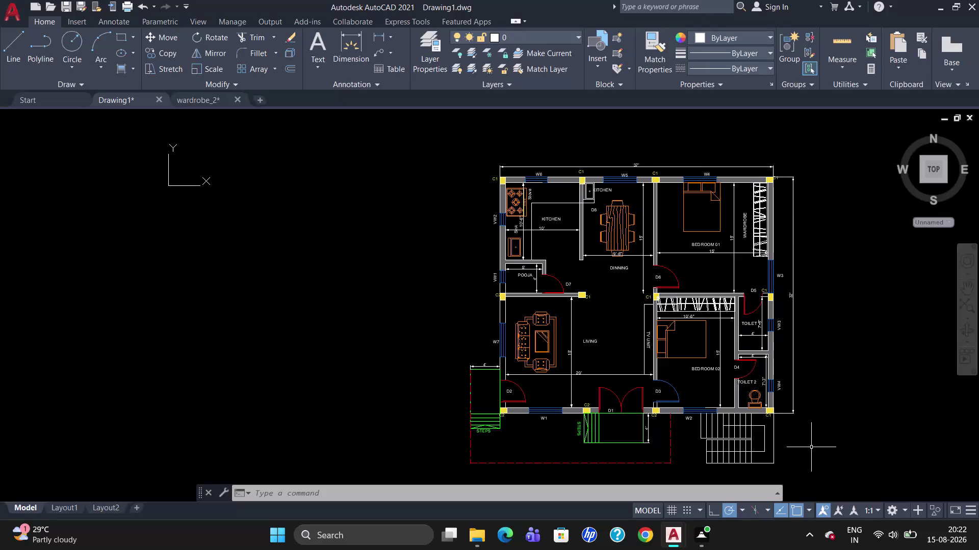
Start saving the drawing under a new name and clear the old file name.
key(ctrl+s)
click(440, 379)
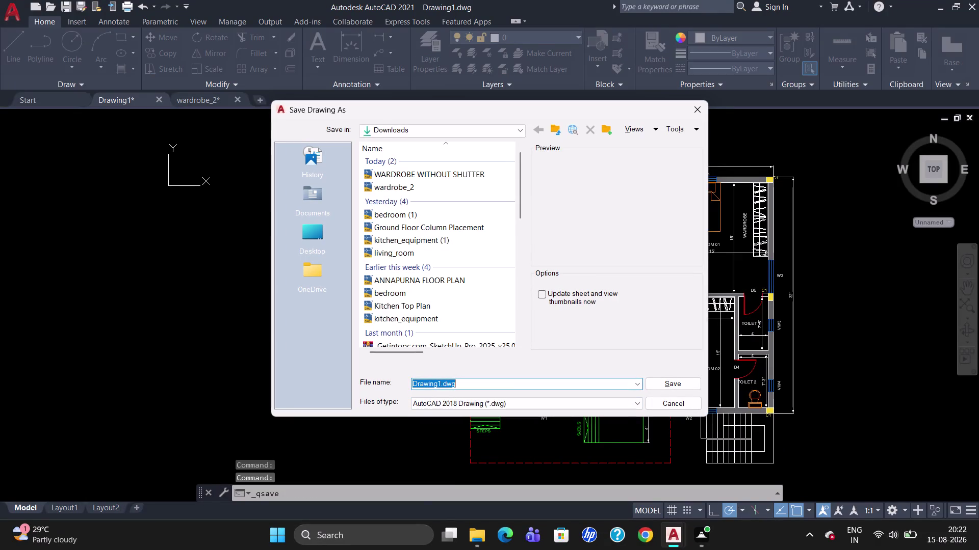
click(441, 384)
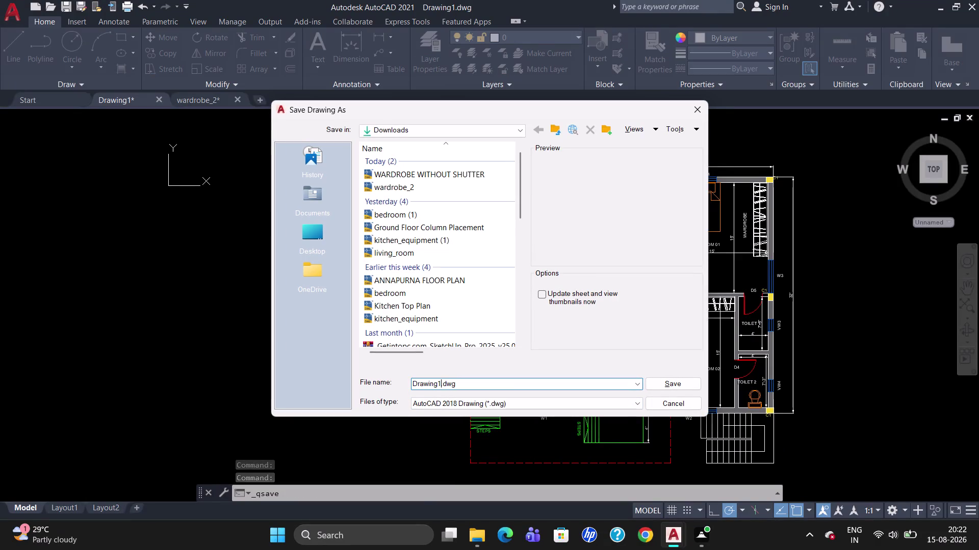
click(438, 384)
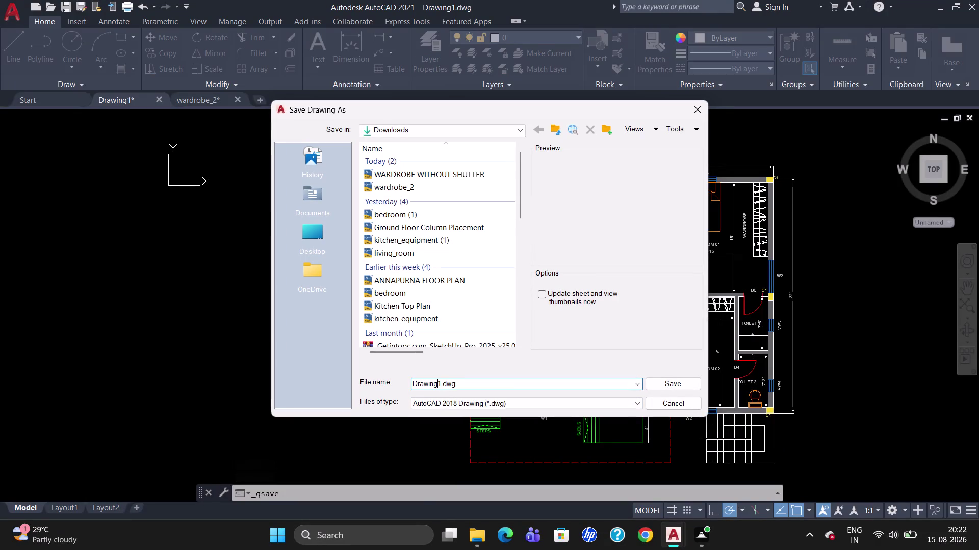
key(Right)
key(BackSpace)
key(BackSpace)
key(BackSpace)
key(c)
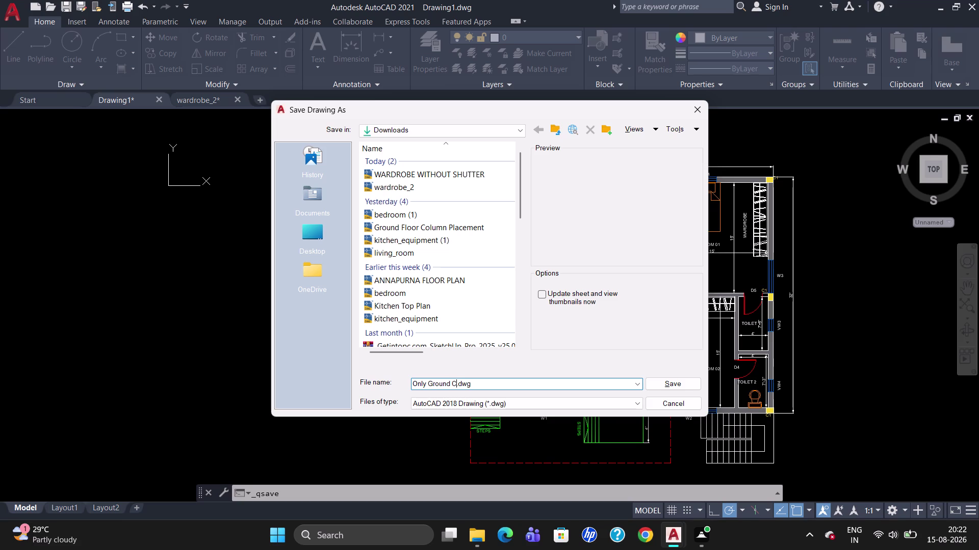
Save the drawing in Downloads as 'Only Ground Column Placement'.
text(n)
key(space)
key(p)
key(l)
text(aceme)
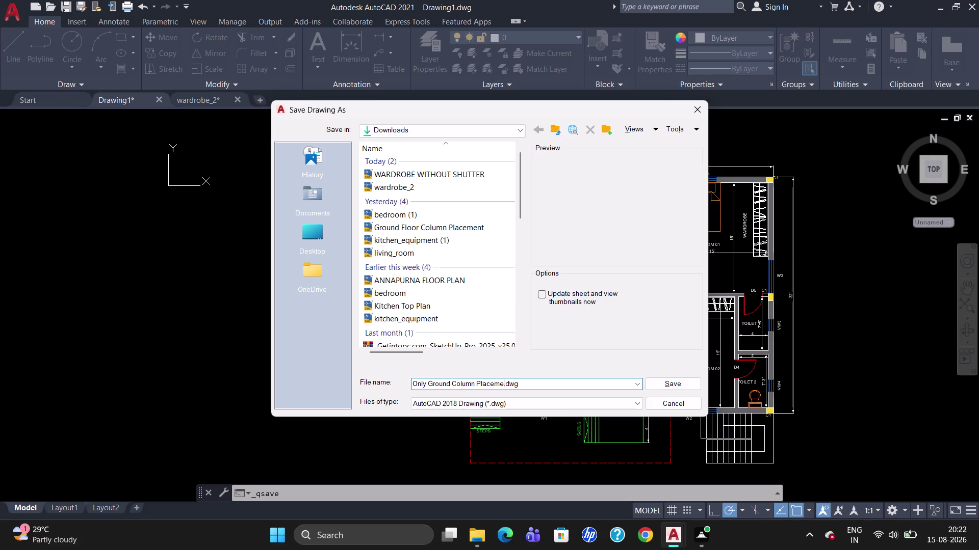
text(n)
key(t)
key(Return)
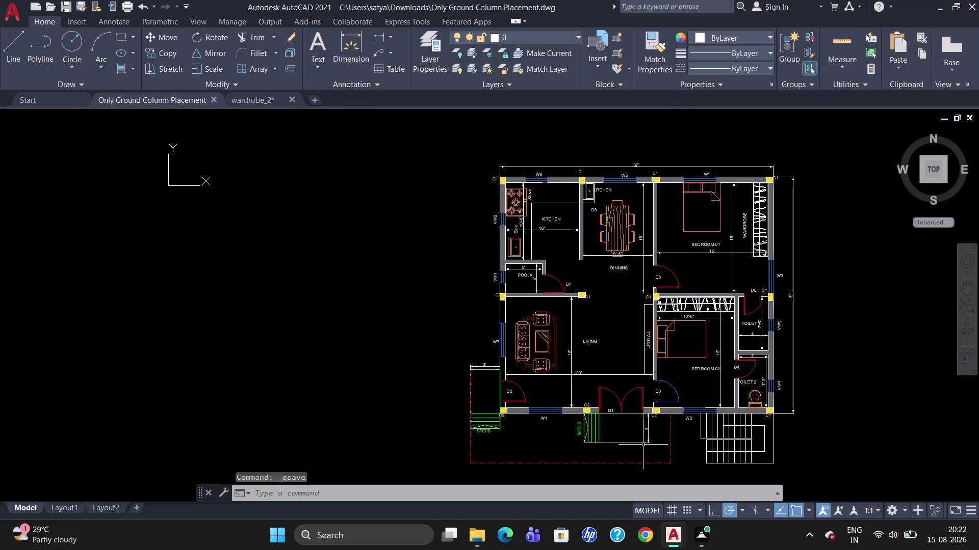
key(ctrl+p)
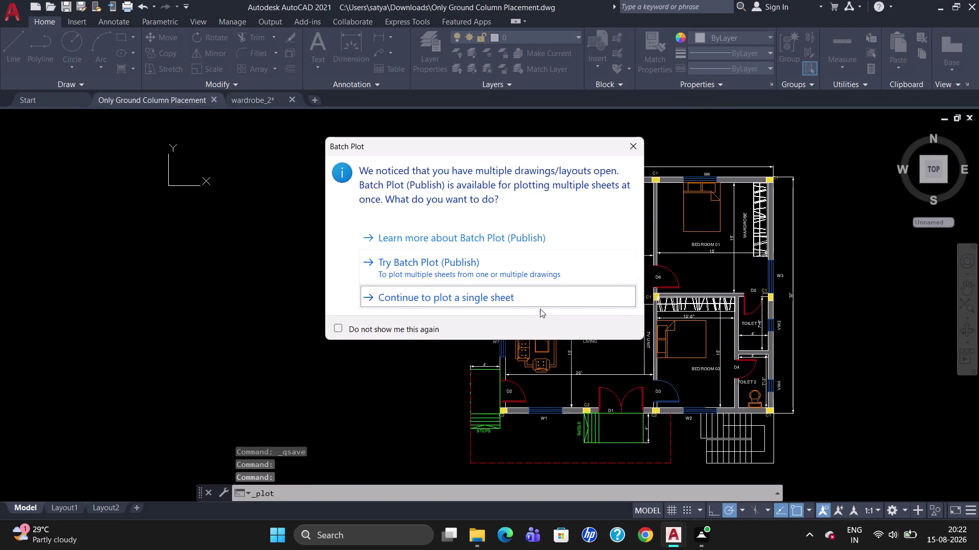
Plot a single sheet with DWG To PDF.pc3 at 4800 dpi vector and raster quality.
click(541, 307)
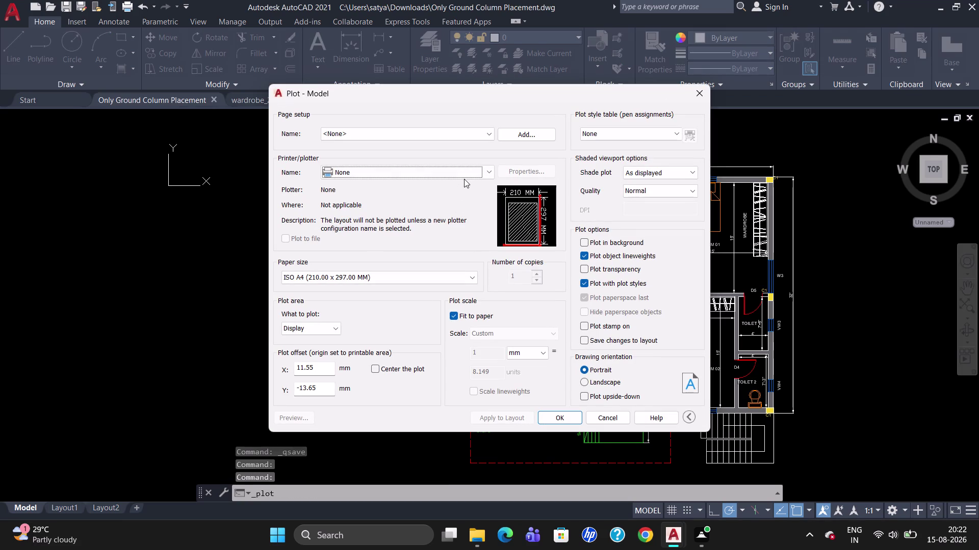
click(465, 179)
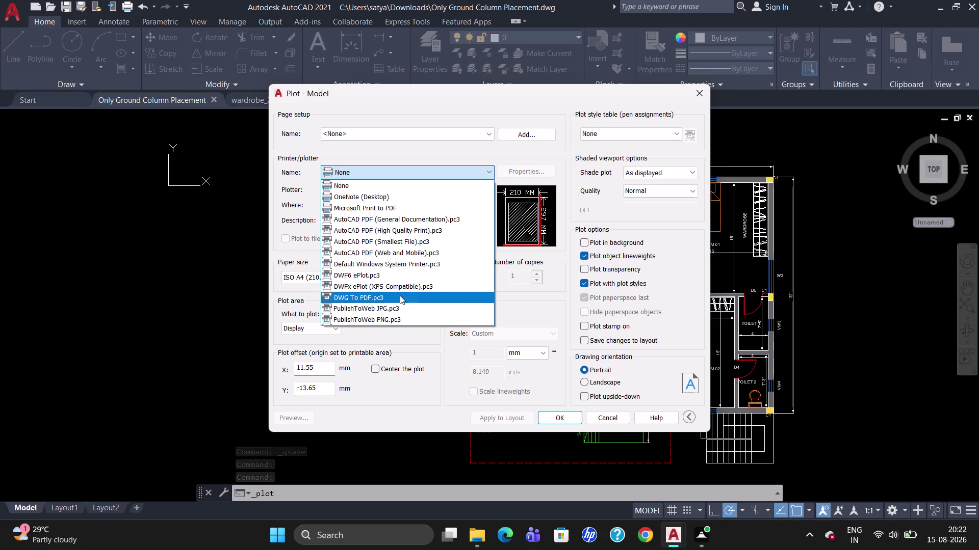
click(399, 296)
click(479, 243)
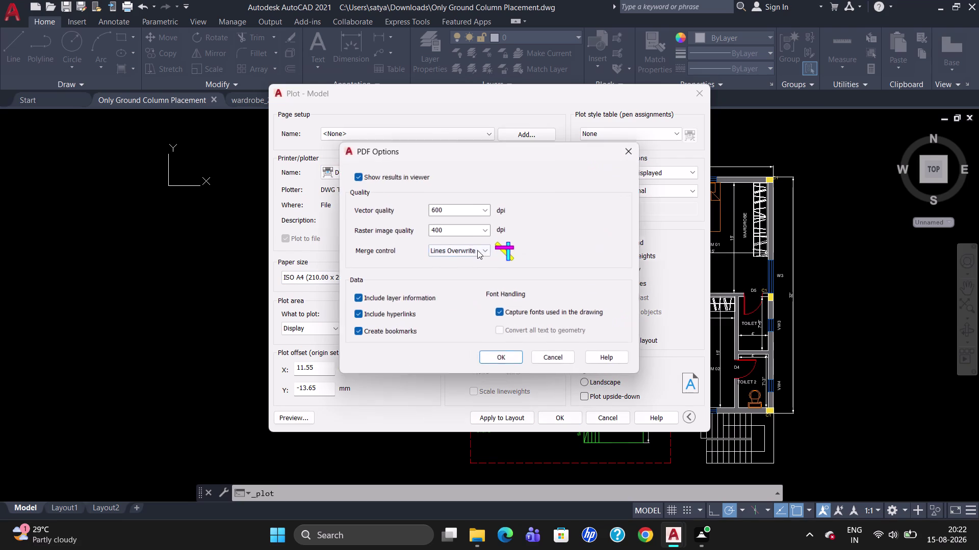
click(486, 211)
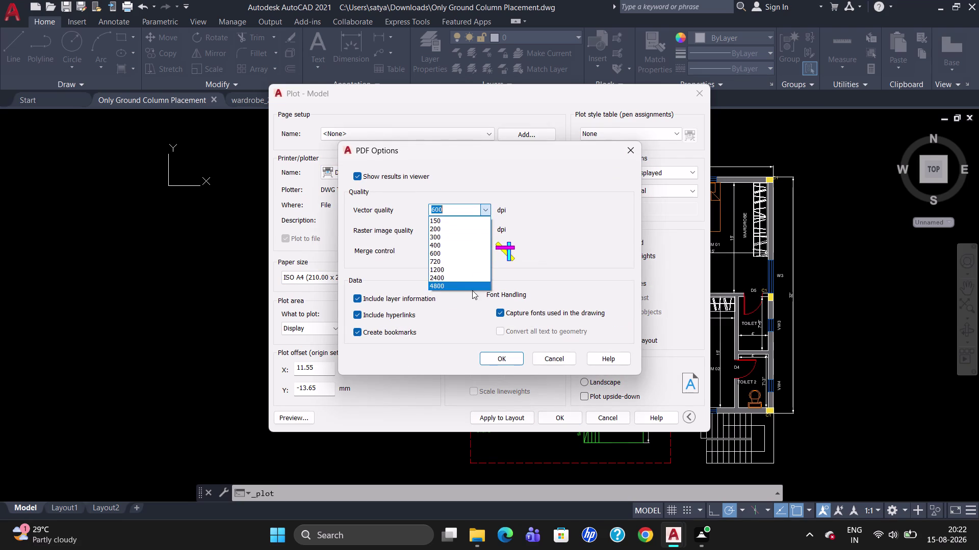
click(472, 287)
click(489, 235)
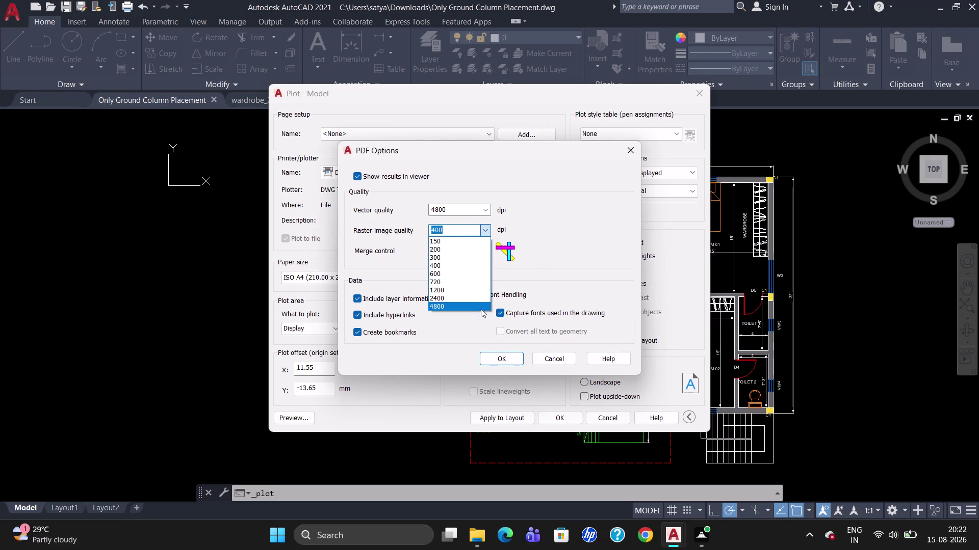
click(480, 308)
click(495, 358)
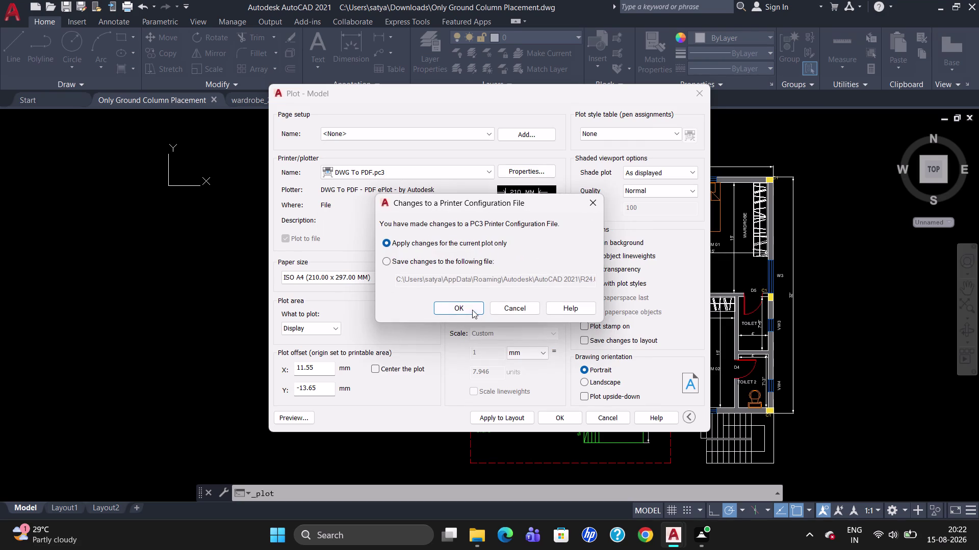
click(471, 308)
Use ISO full bleed A3 (297 x 420) paper and centre the plot.
click(448, 275)
scroll(up, 3)
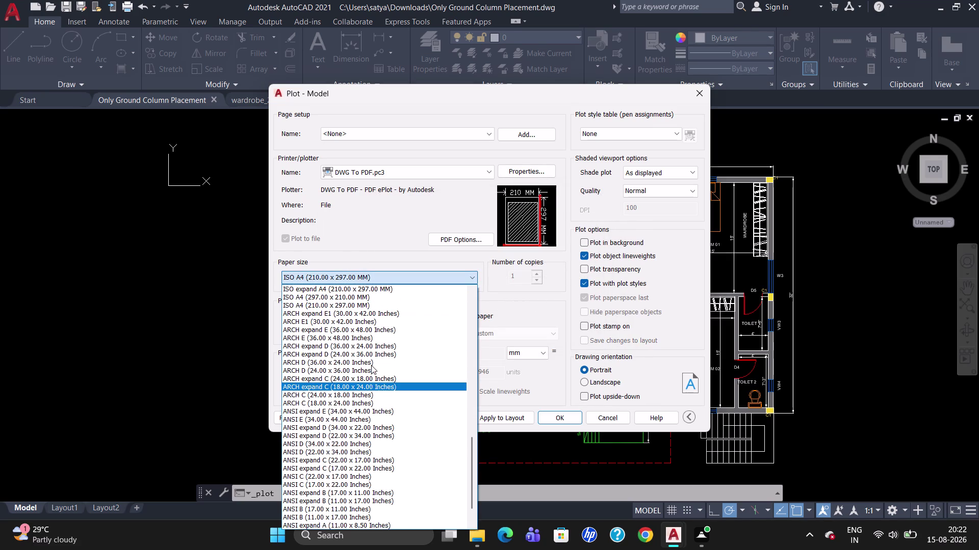
scroll(up, 3)
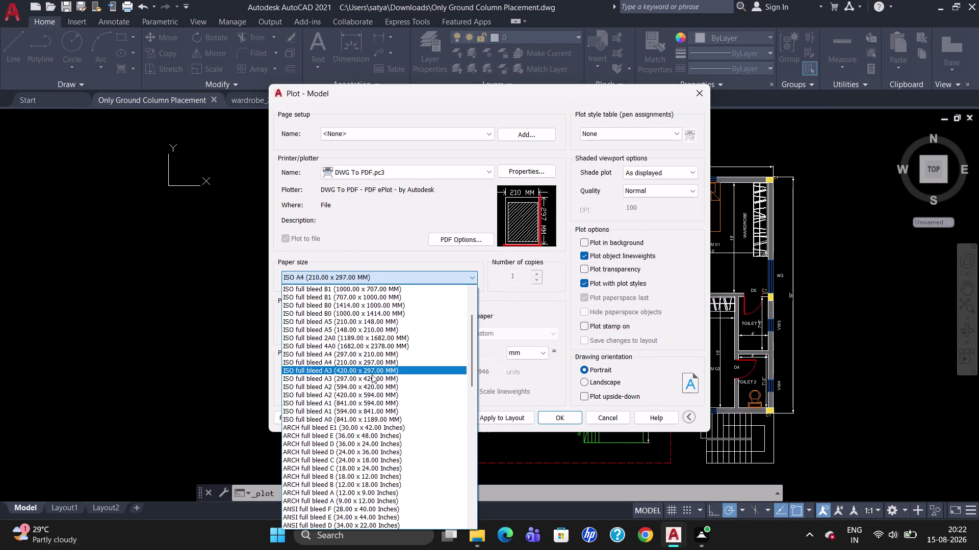
click(369, 377)
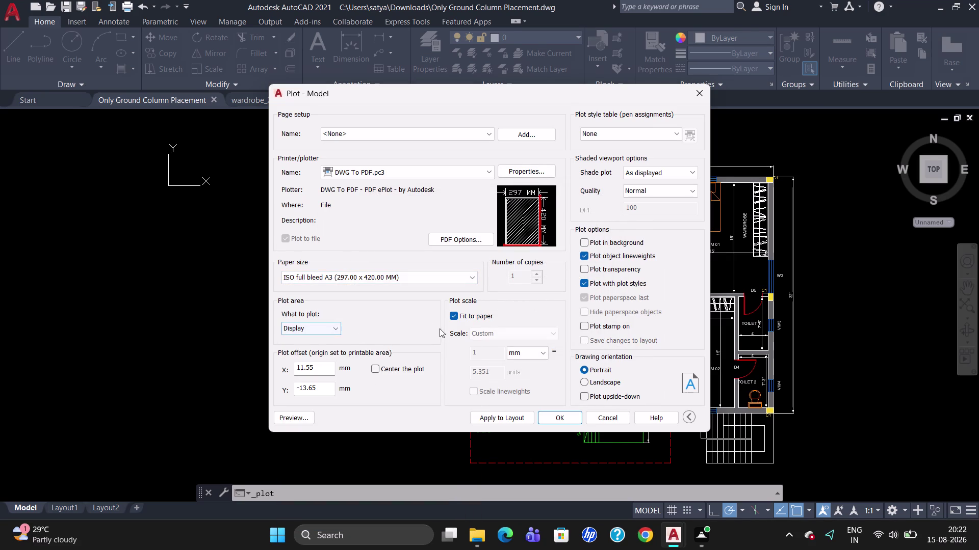
click(379, 370)
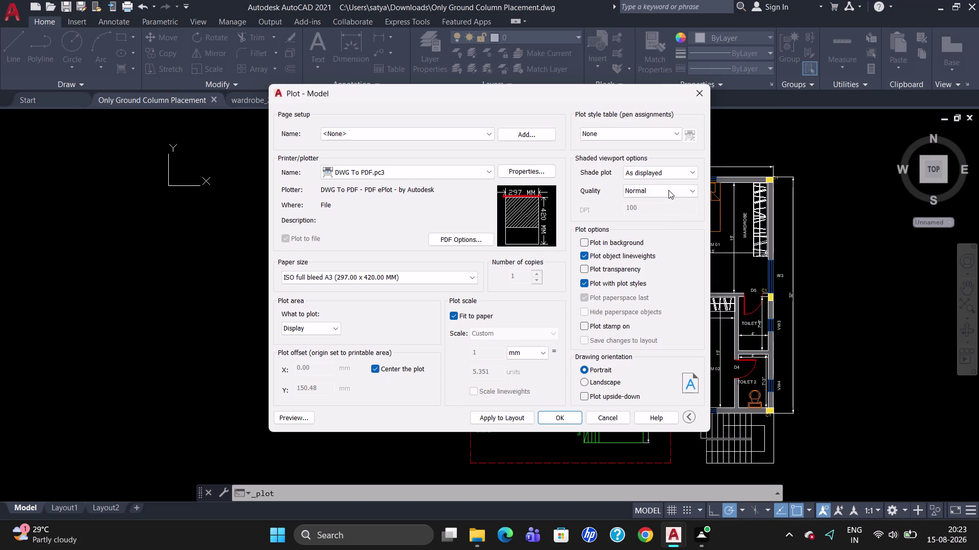
Set shaded plot quality to Maximum and assign acad.ctb to all layouts.
click(668, 190)
click(658, 233)
click(651, 133)
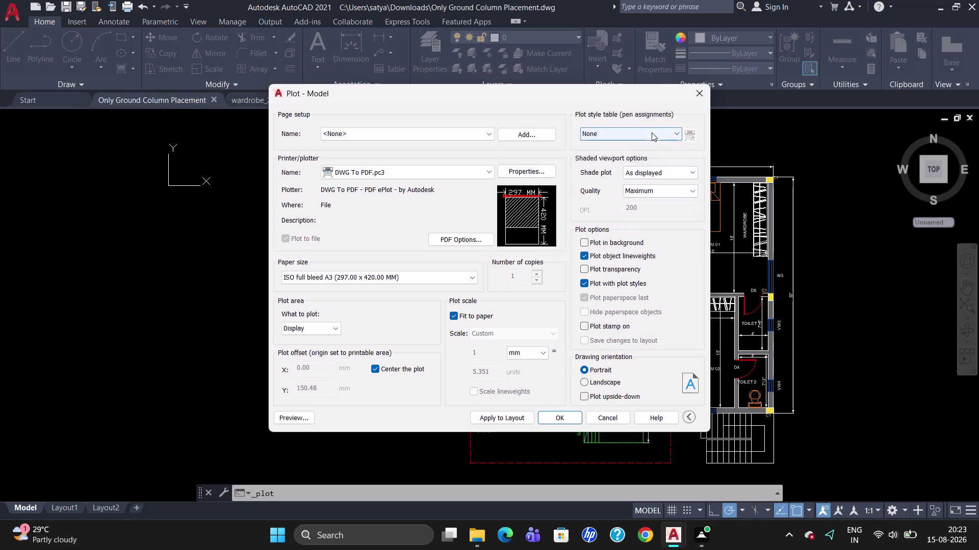
click(643, 157)
click(495, 296)
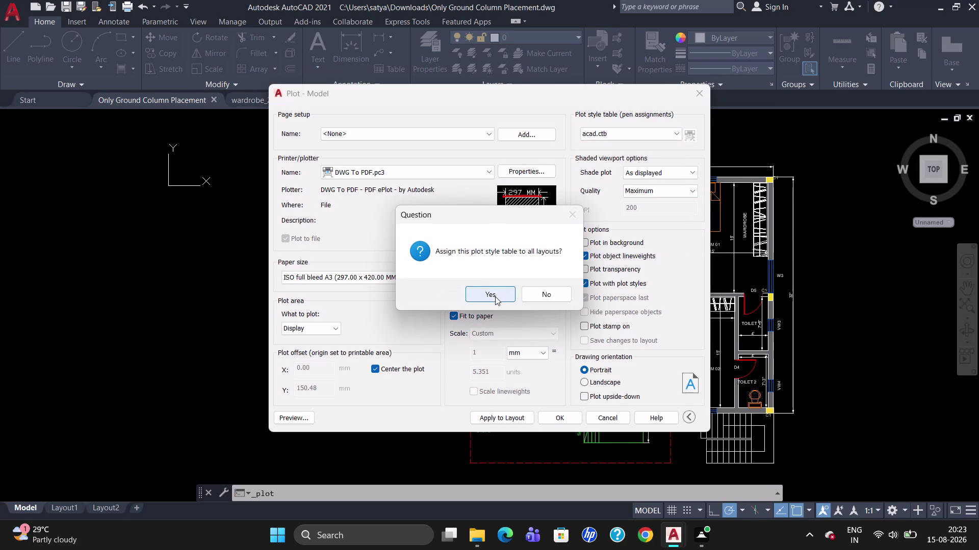
click(336, 330)
click(326, 361)
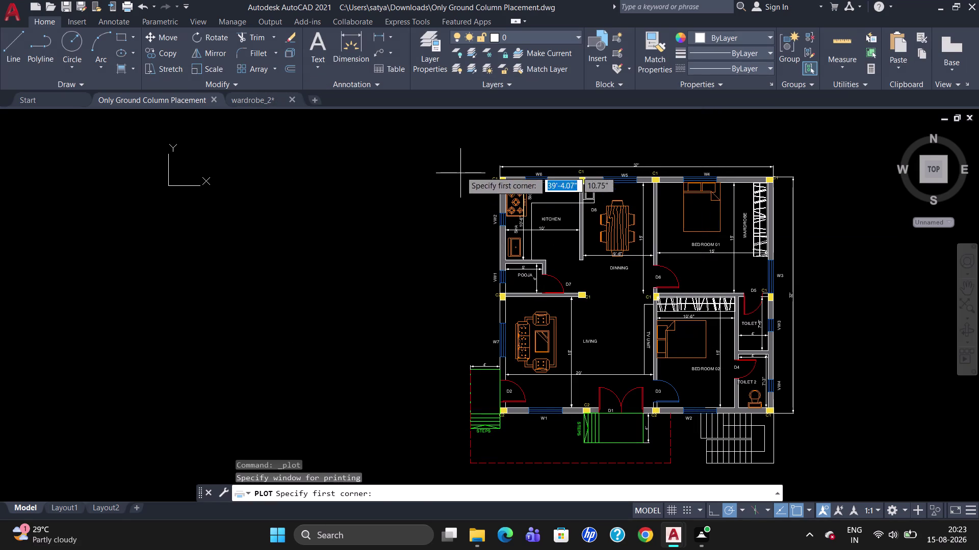
Plot a window around the floor plan to 'Only Ground Column Placement-Model' PDF, then dismiss the completion notice.
drag(458, 159, 891, 505)
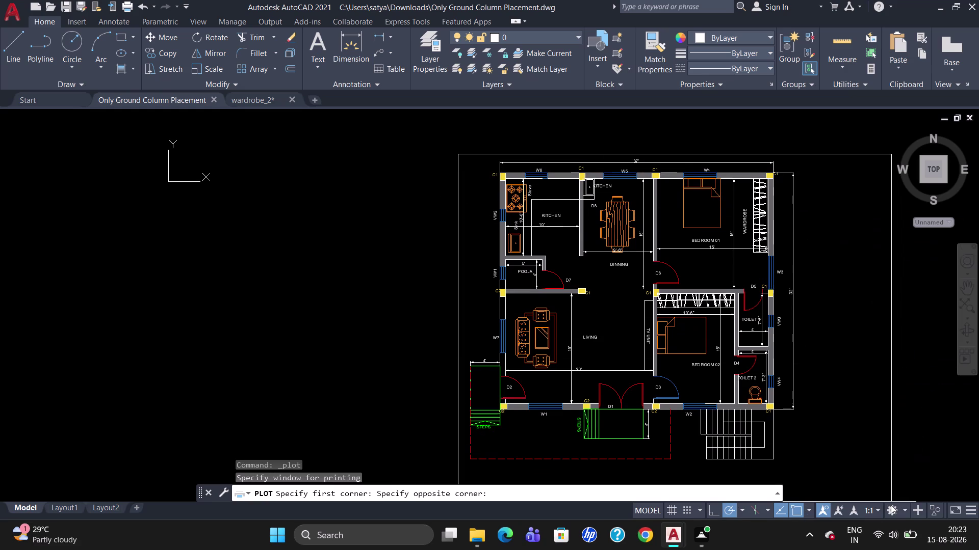
click(895, 492)
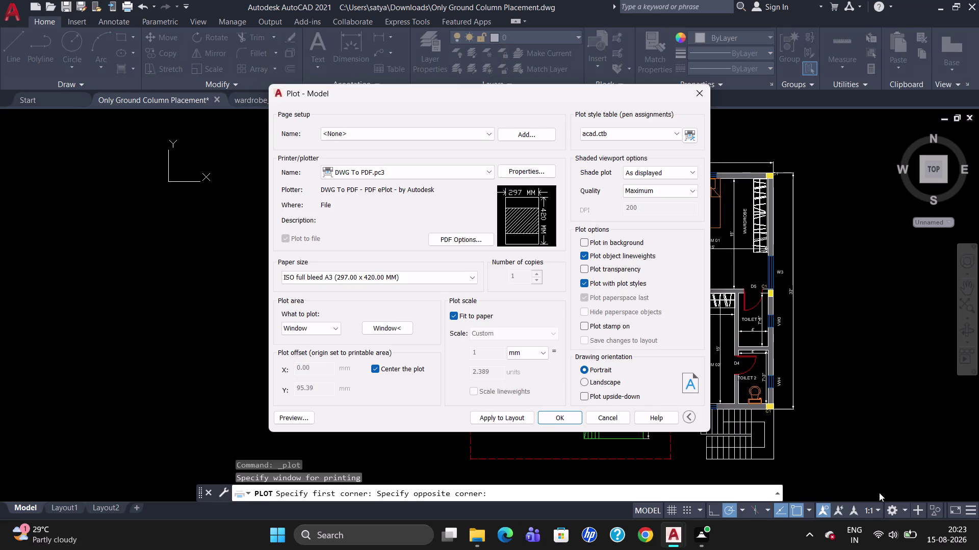
click(561, 411)
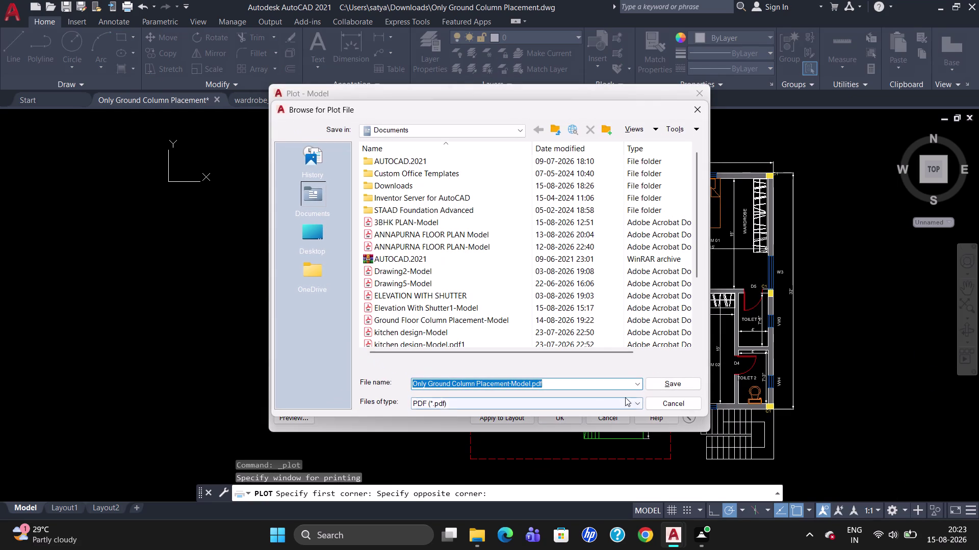
click(681, 384)
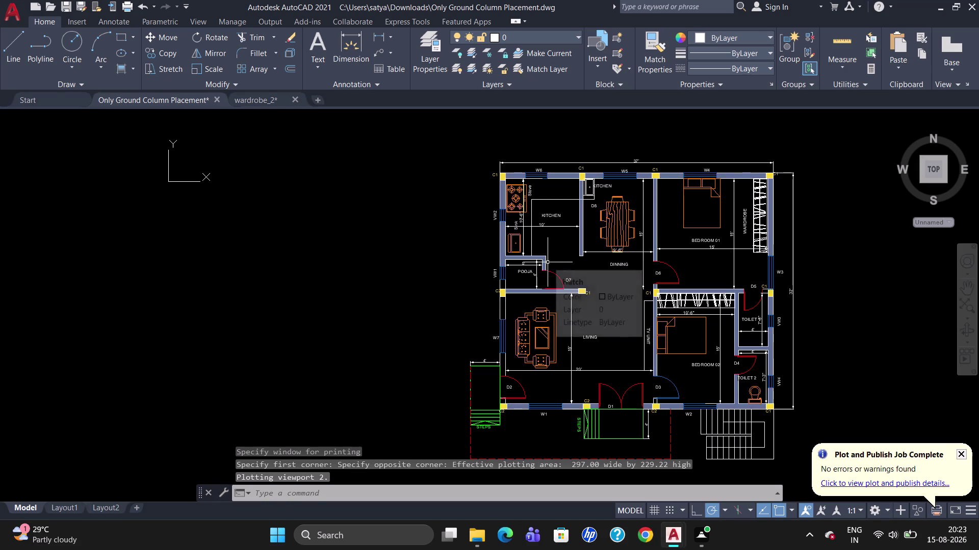
click(965, 451)
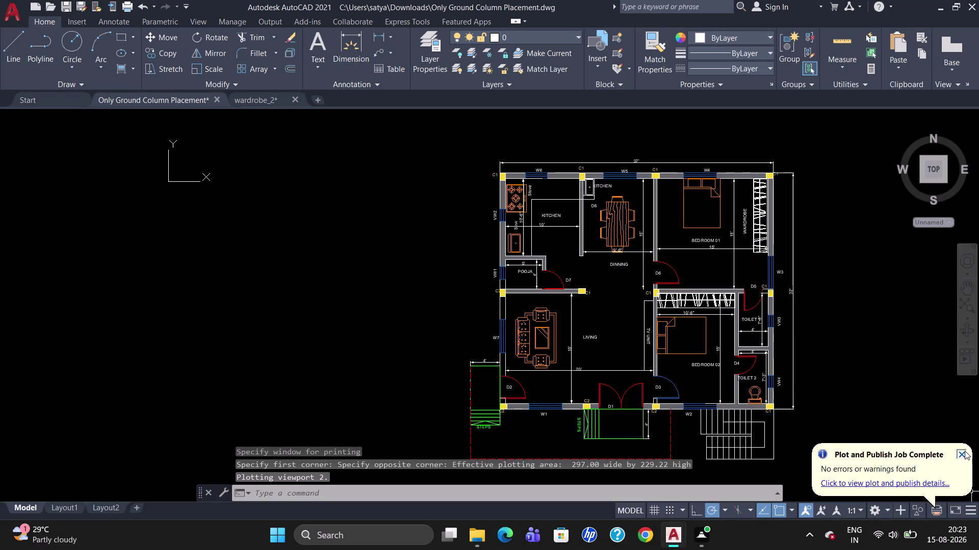